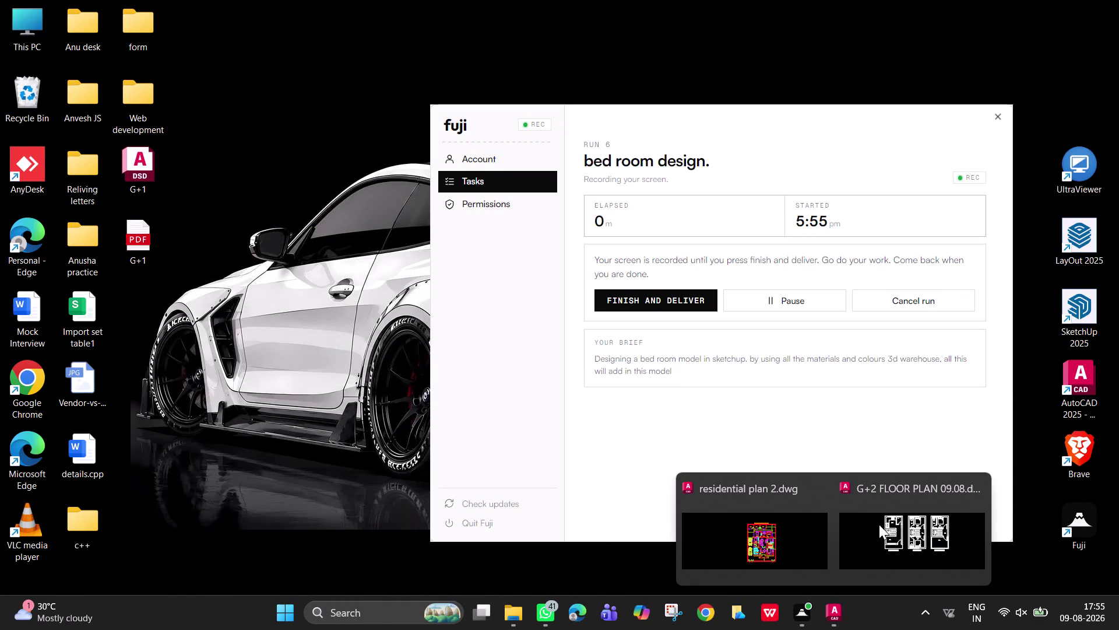
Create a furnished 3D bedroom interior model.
Restore the G+2 FLOOR PLAN drawing window from the AutoCAD taskbar preview.
click(974, 489)
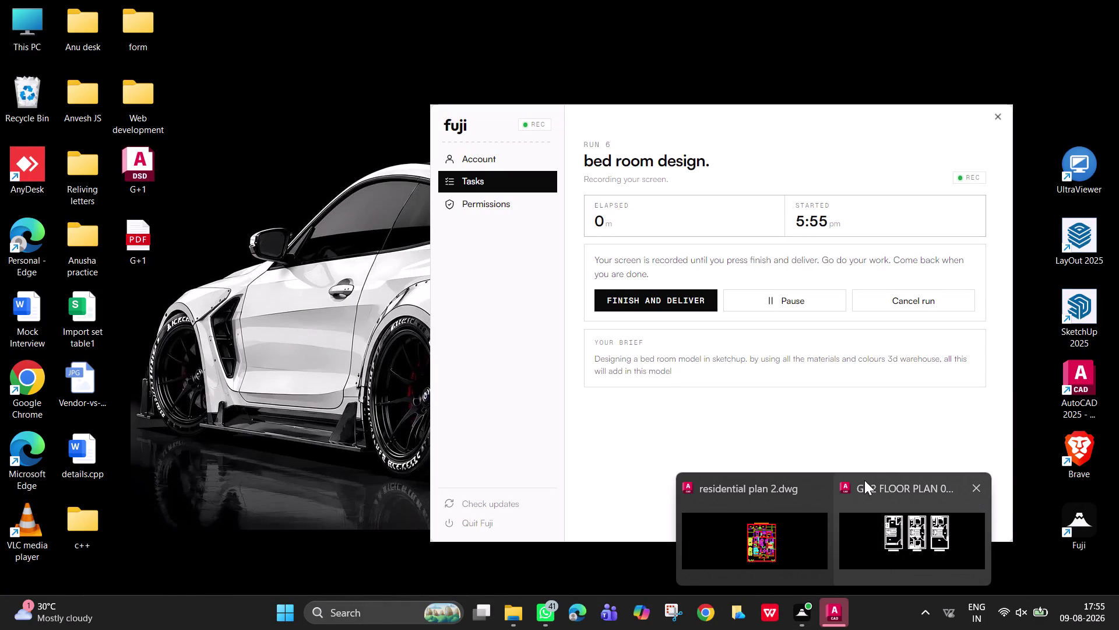
click(820, 490)
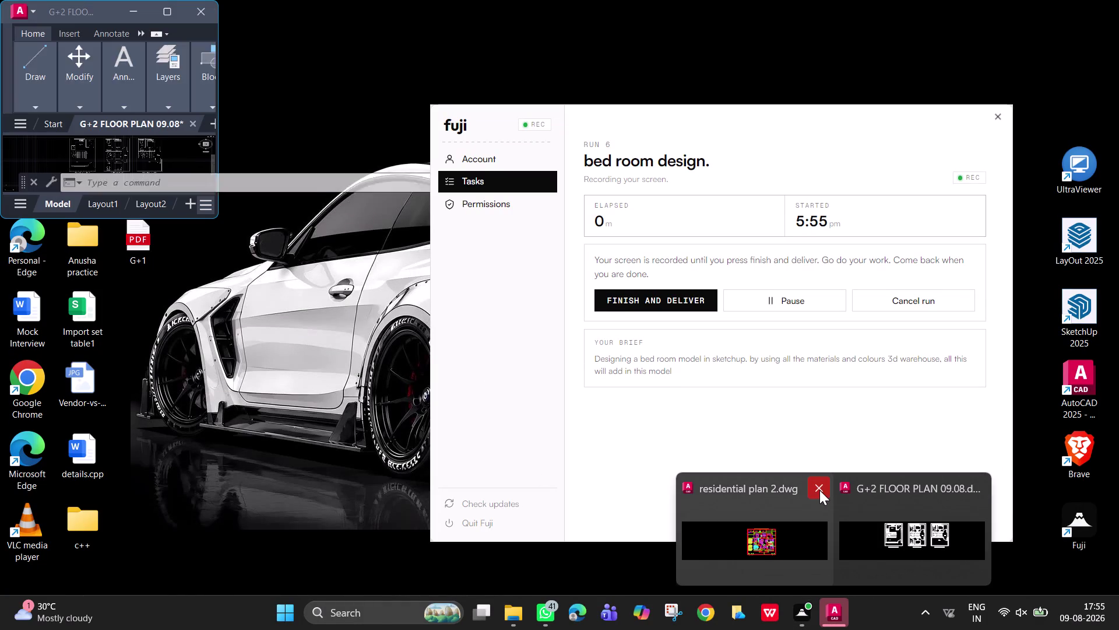